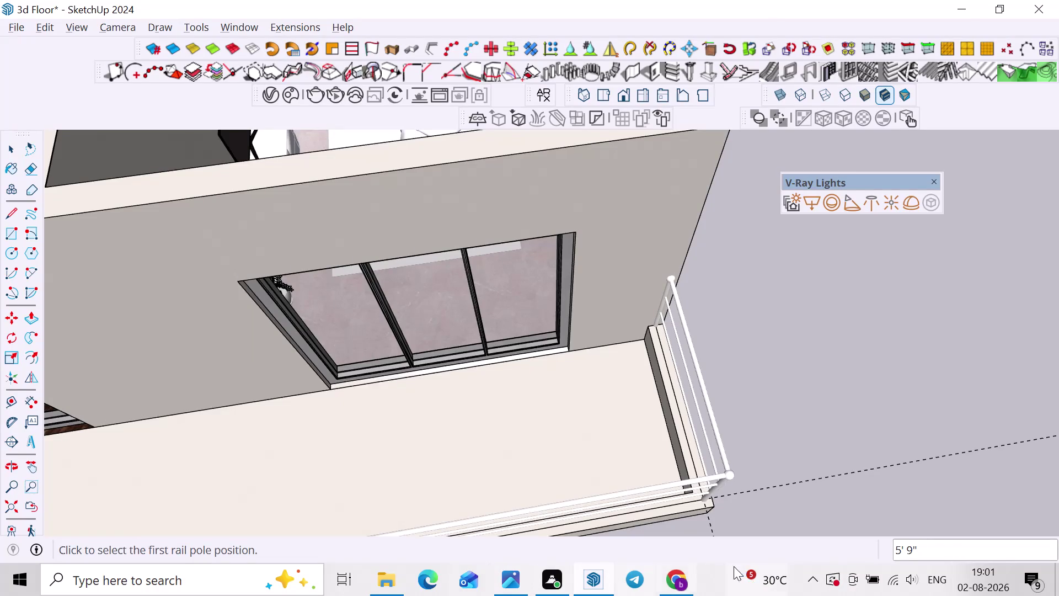
Leave the railing tool and orbit in close to the balcony slab's outer corner.
key(space)
scroll(down, 3)
scroll(down, 3)
middle_drag(826, 415, 595, 409)
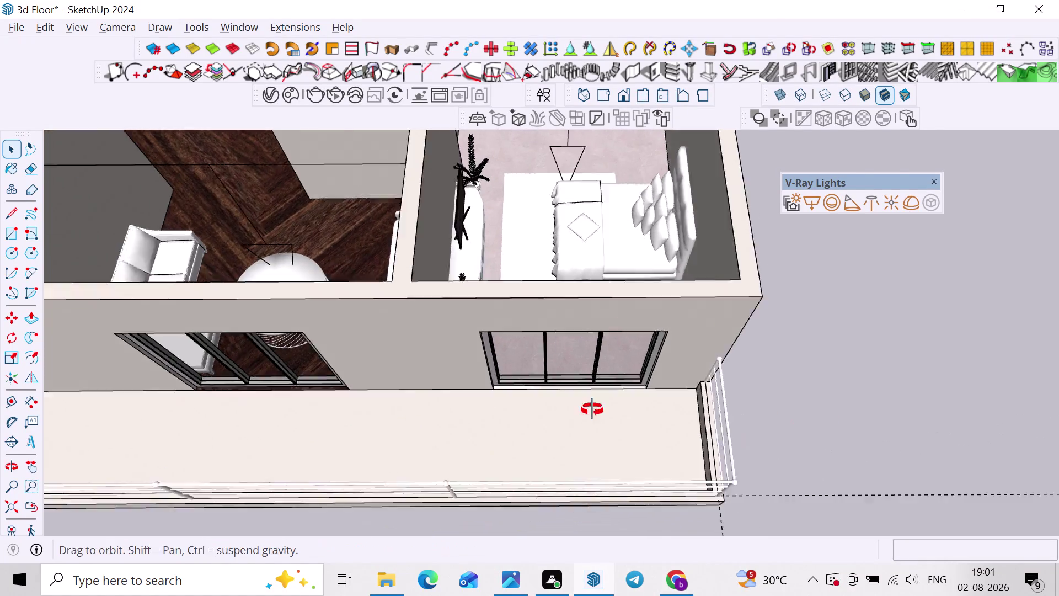
middle_drag(594, 410, 589, 410)
middle_drag(595, 409, 678, 392)
double_click(557, 372)
middle_drag(571, 391, 535, 381)
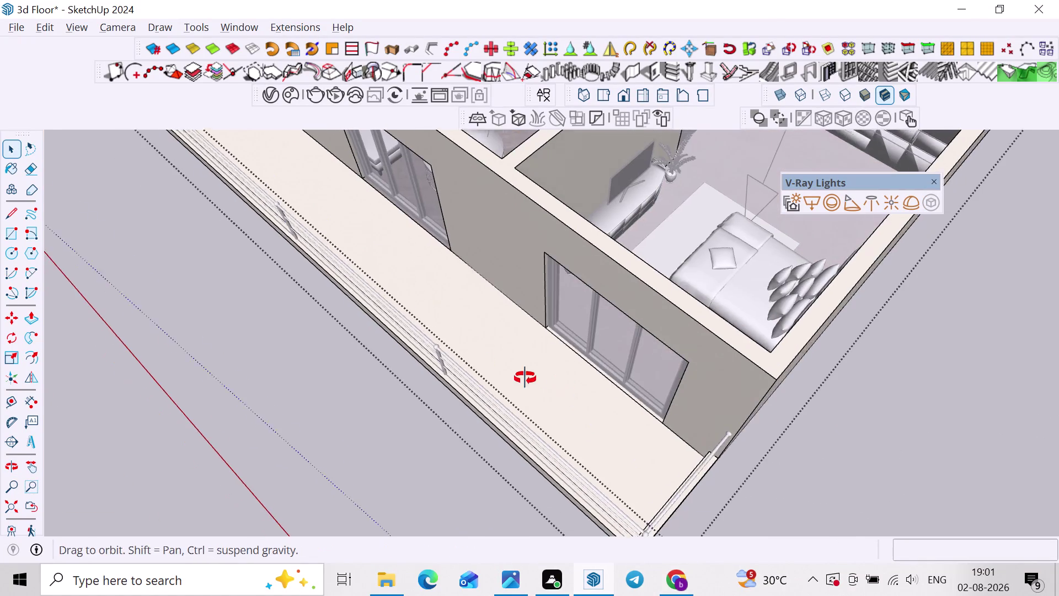
middle_drag(535, 381, 482, 357)
scroll(up, 3)
middle_drag(539, 409, 555, 319)
scroll(down, 3)
middle_drag(605, 433, 618, 355)
scroll(up, 3)
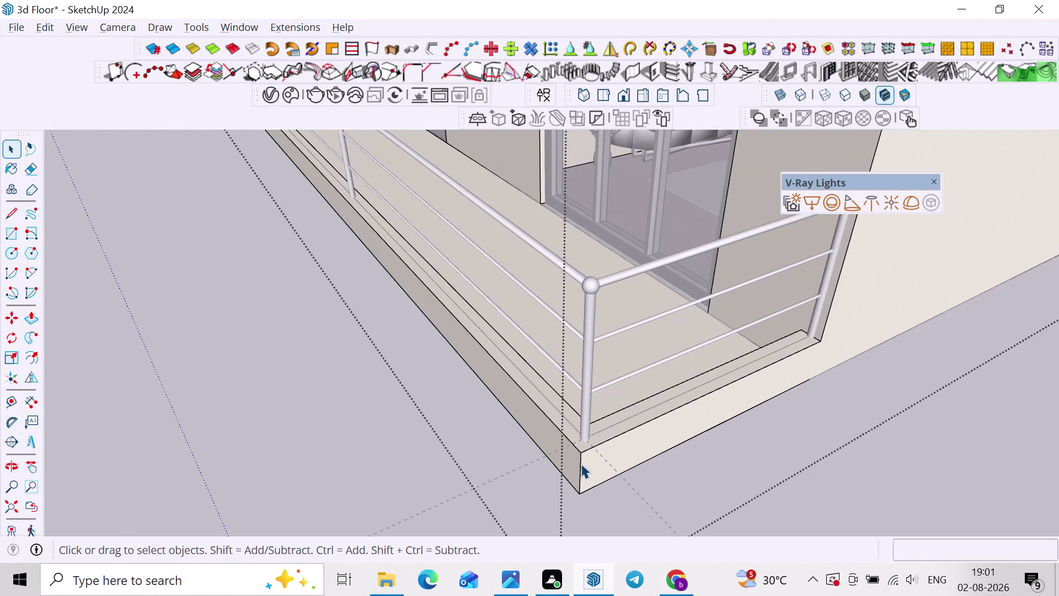
Push/Pull the balcony slab's end face out to a 6' depth.
click(573, 465)
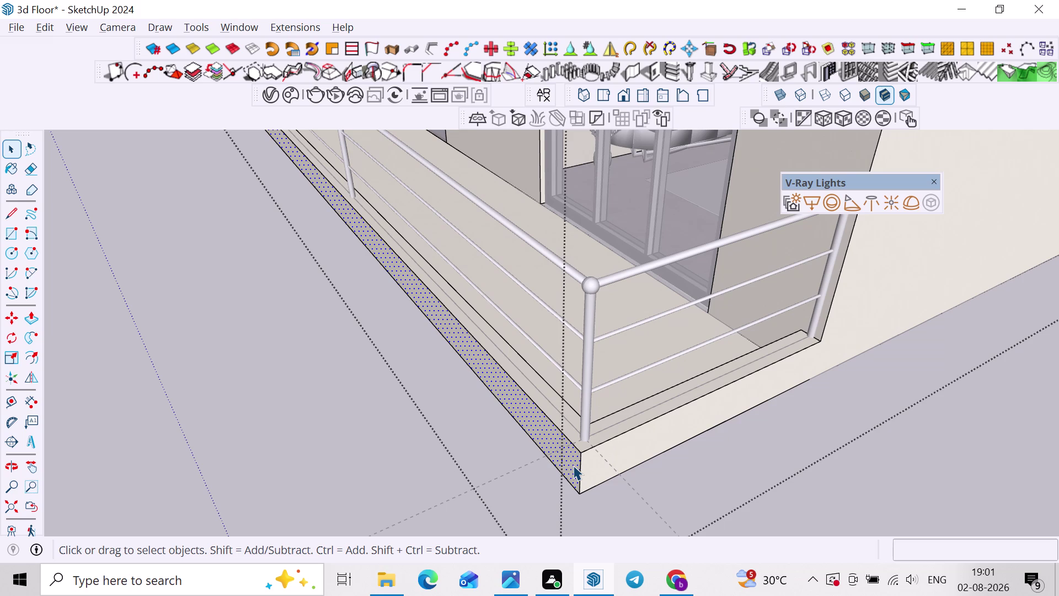
key(p)
click(573, 465)
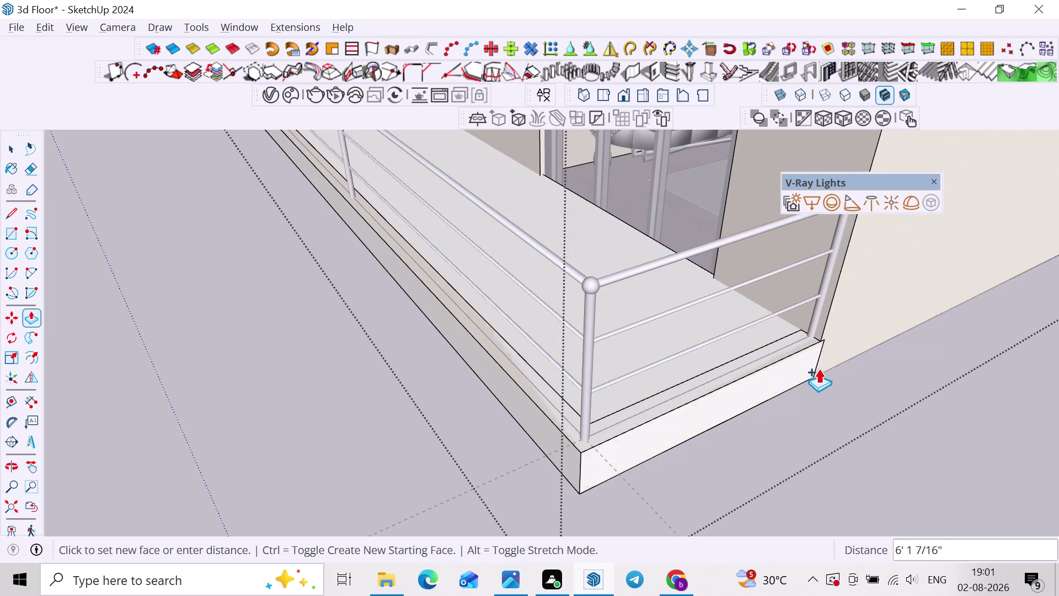
click(812, 379)
scroll(down, 3)
middle_drag(795, 389, 656, 400)
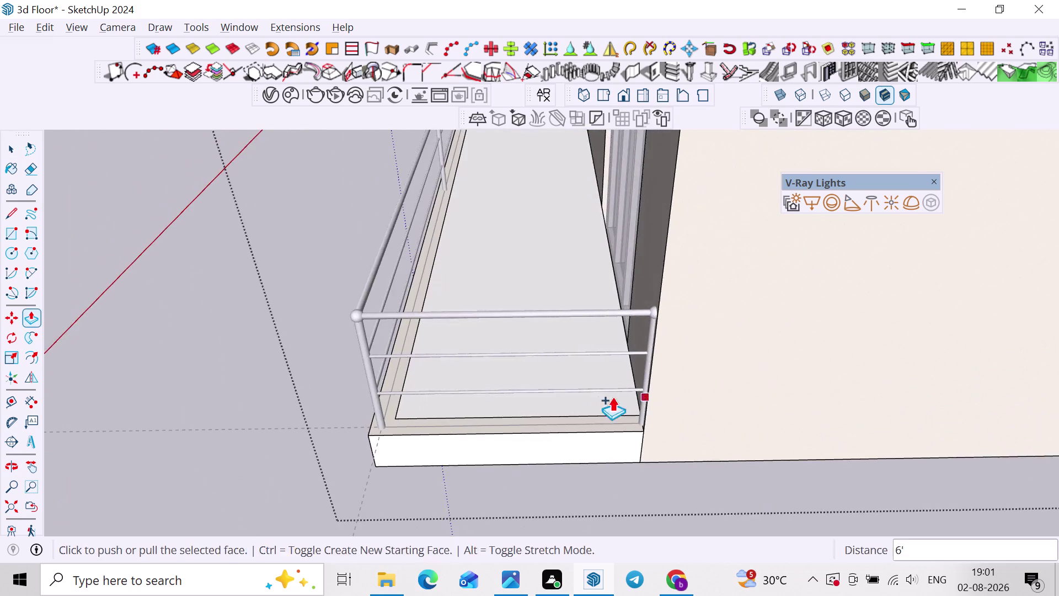
key(space)
scroll(up, 3)
click(576, 394)
scroll(down, 3)
middle_drag(585, 406, 648, 421)
scroll(down, 3)
middle_drag(569, 420, 637, 412)
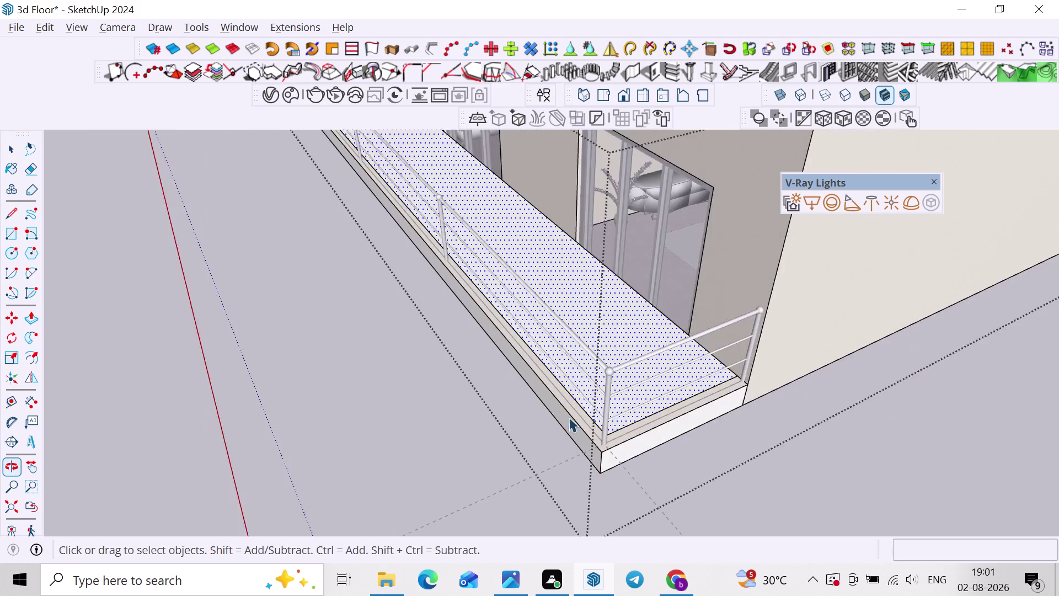
scroll(up, 3)
Select the inner balcony floor surface, inside its raised border.
middle_drag(664, 443, 636, 470)
middle_drag(664, 467, 453, 449)
scroll(up, 3)
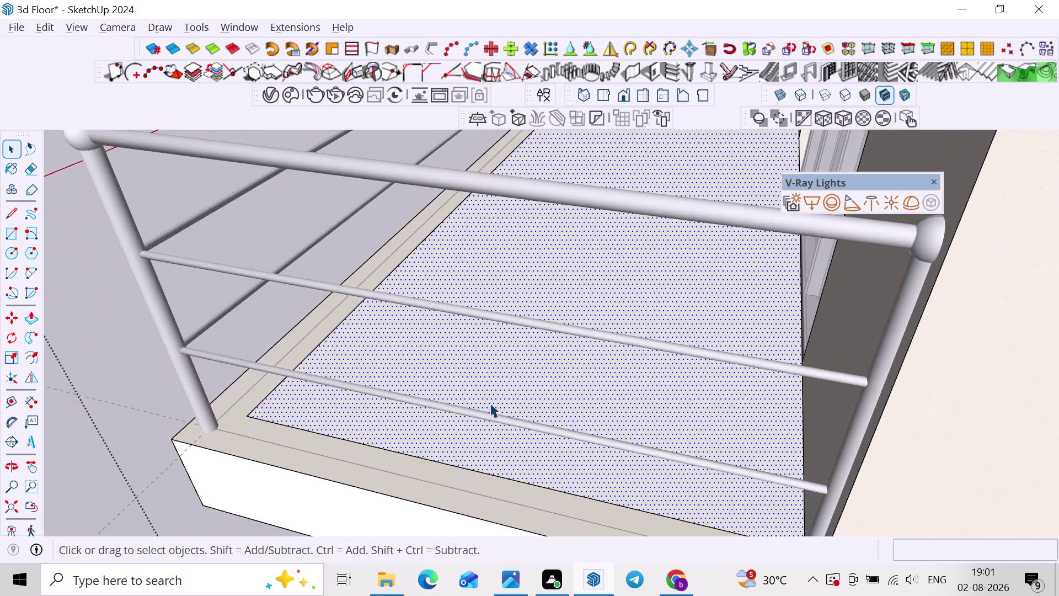
scroll(down, 3)
middle_drag(353, 411, 398, 393)
scroll(up, 3)
click(363, 443)
scroll(down, 3)
middle_drag(377, 447, 415, 429)
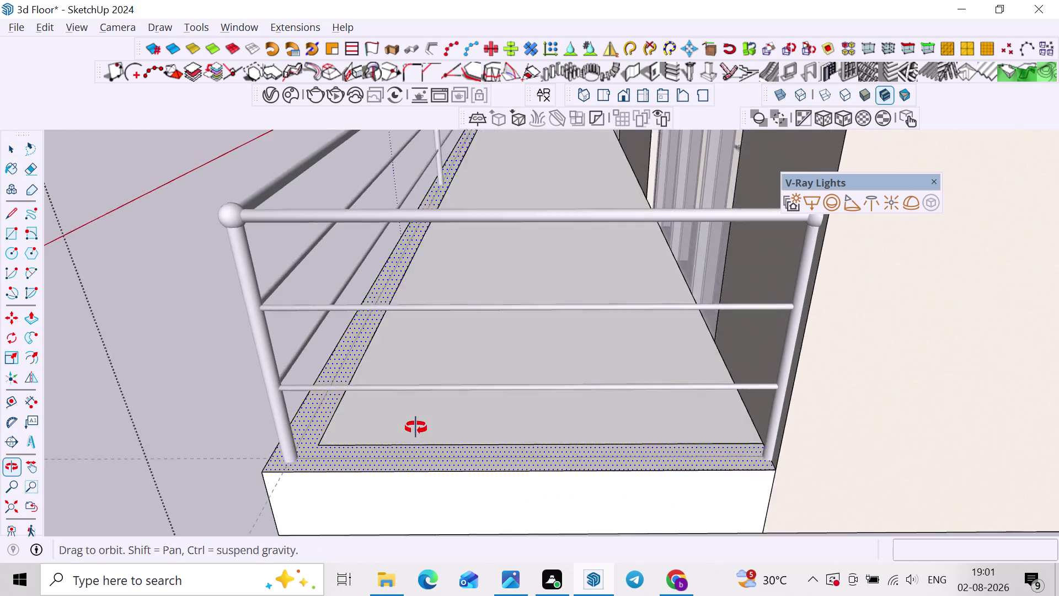
middle_drag(415, 428, 391, 380)
scroll(up, 3)
click(411, 390)
scroll(down, 3)
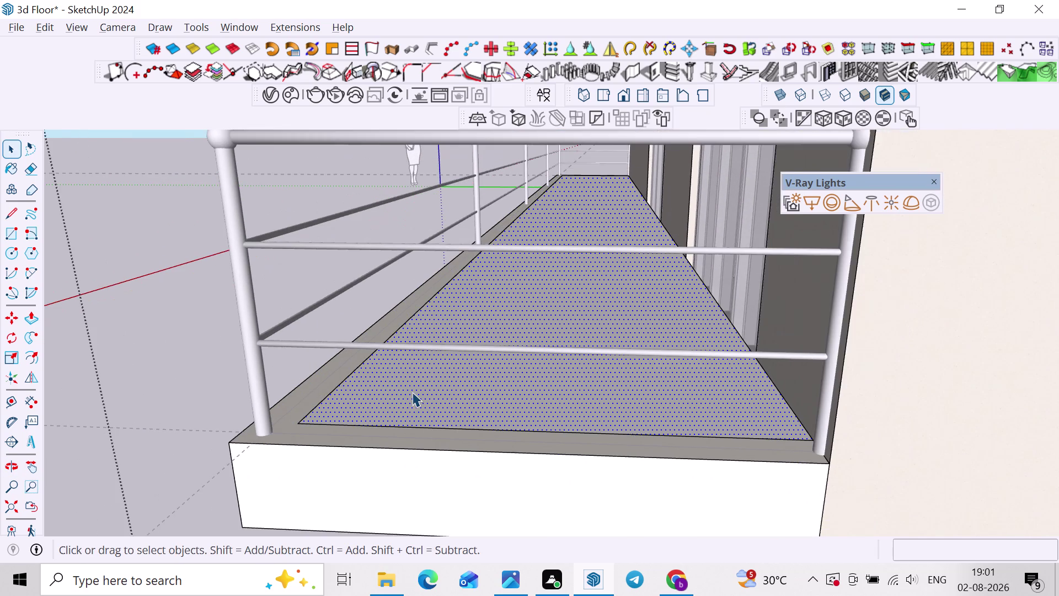
scroll(up, 3)
click(294, 442)
scroll(down, 3)
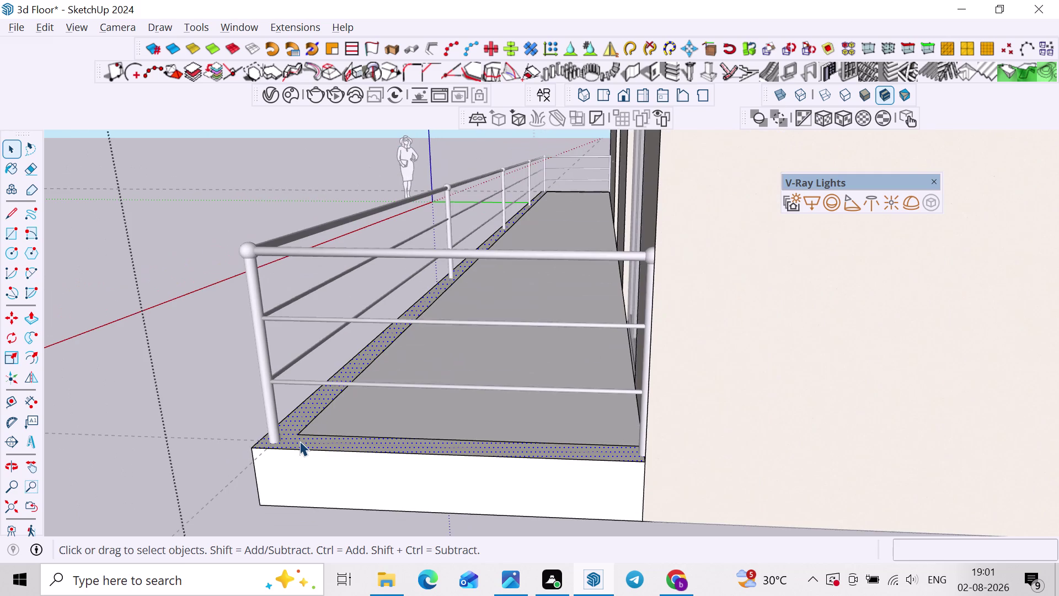
click(421, 422)
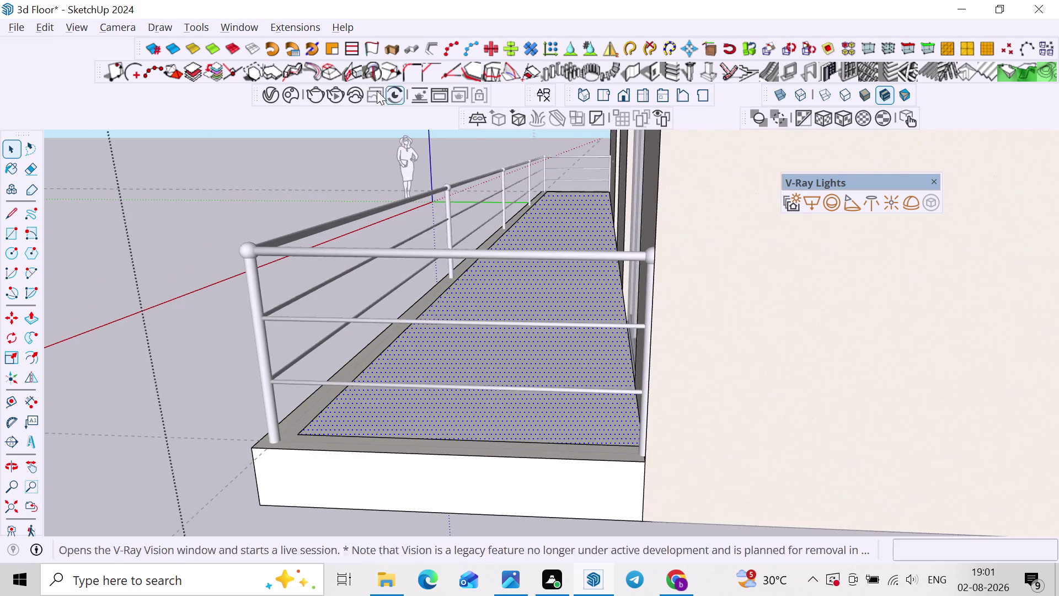
click(538, 102)
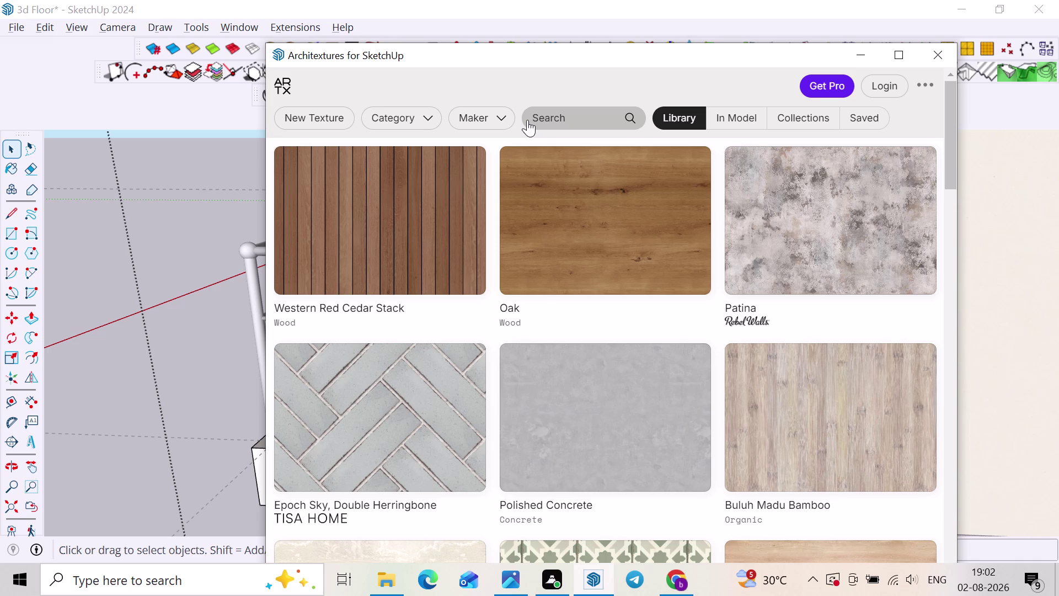
Import Architextures' Polished Concrete Staggered texture as a material, then close the library.
scroll(down, 3)
scroll(down, 3)
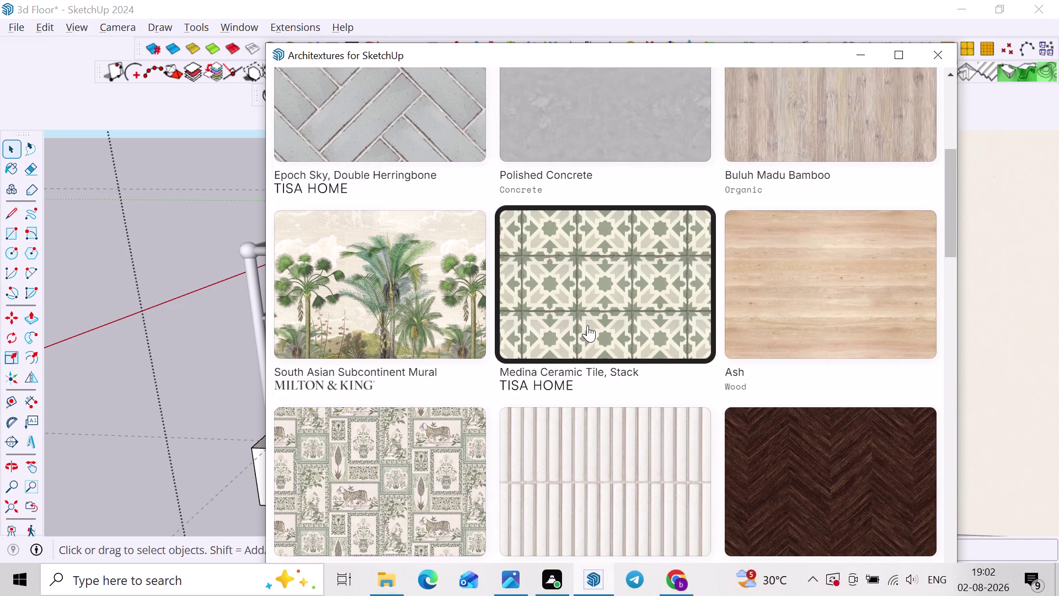
scroll(down, 3)
scroll(down, 3)
scroll(down, 3)
scroll(down, 3)
scroll(down, 3)
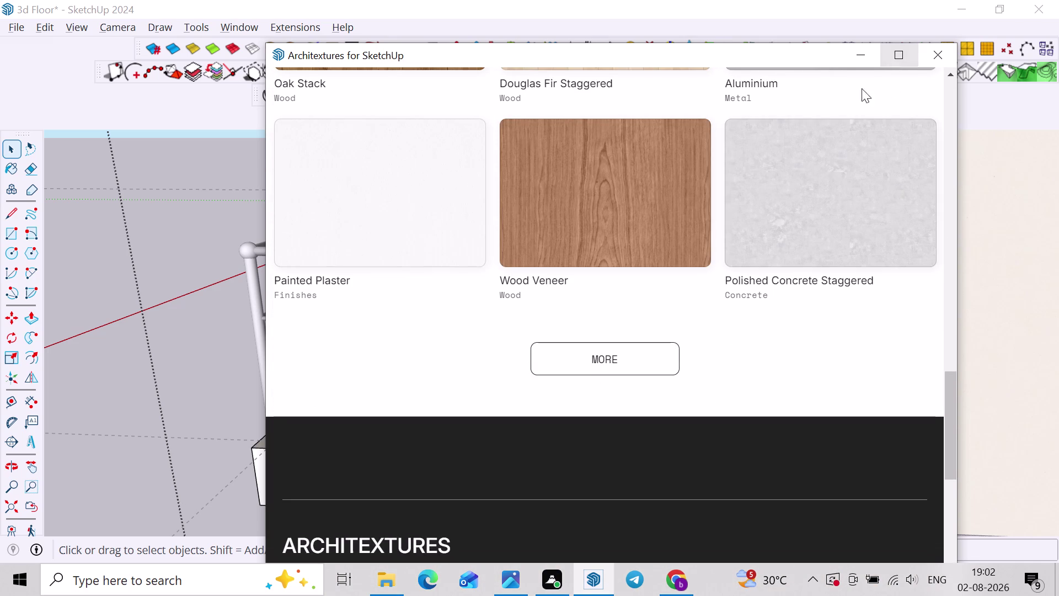
click(821, 191)
click(658, 195)
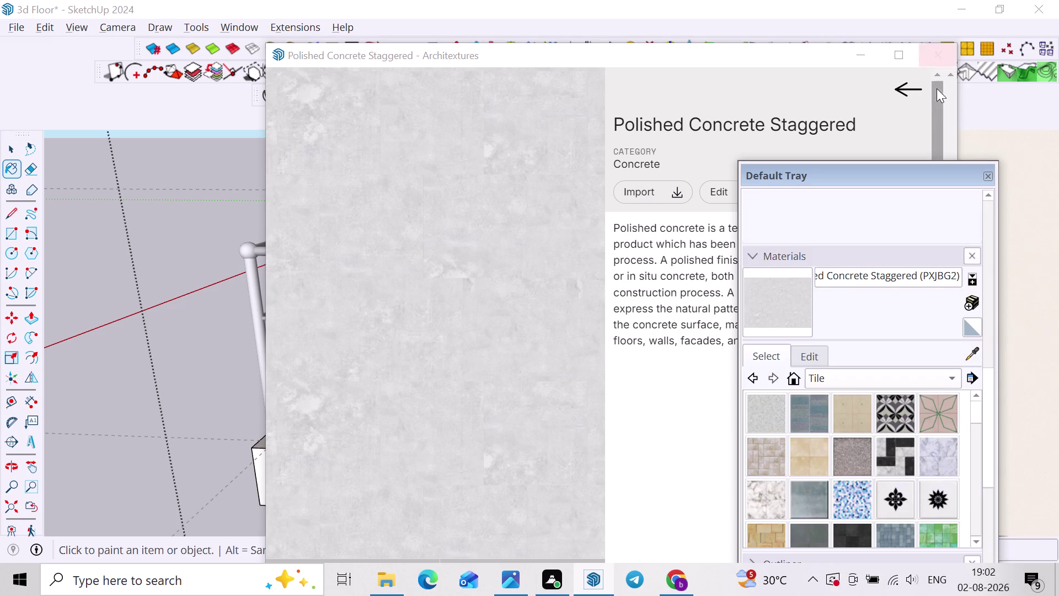
click(938, 48)
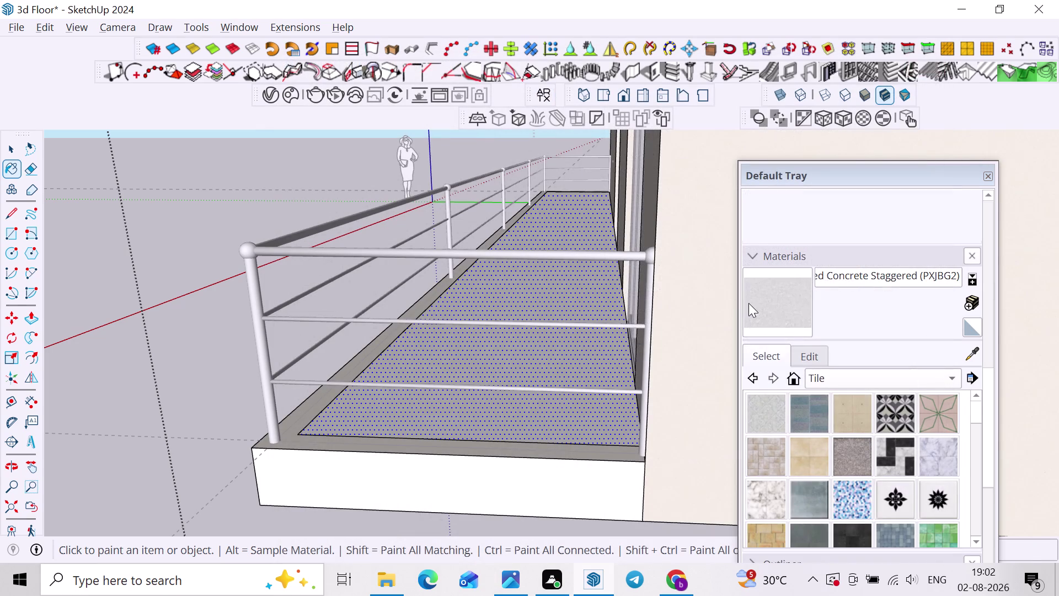
Paint the balcony floor with polished concrete and check it along the balcony.
click(447, 414)
scroll(down, 3)
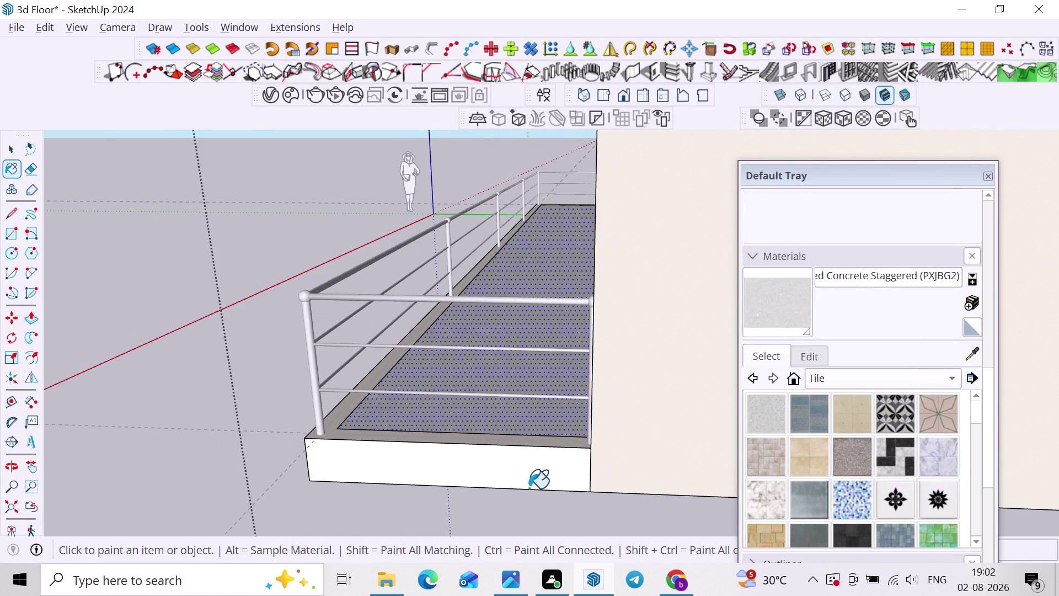
key(space)
scroll(down, 3)
click(323, 353)
middle_drag(357, 403, 561, 459)
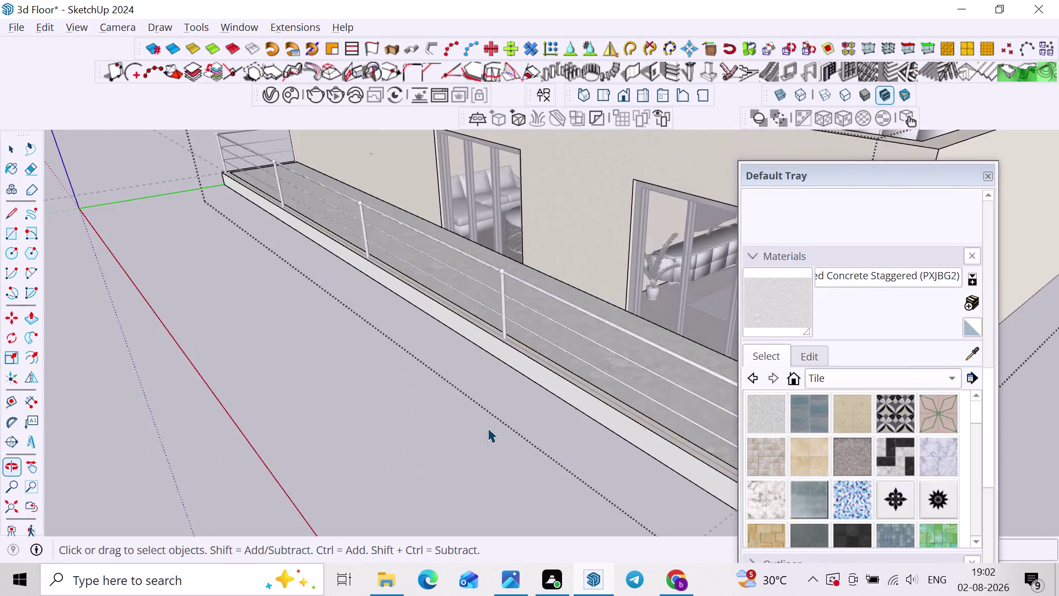
scroll(down, 3)
Zoom out to the whole floor model and start a V-Ray render.
click(276, 182)
click(241, 171)
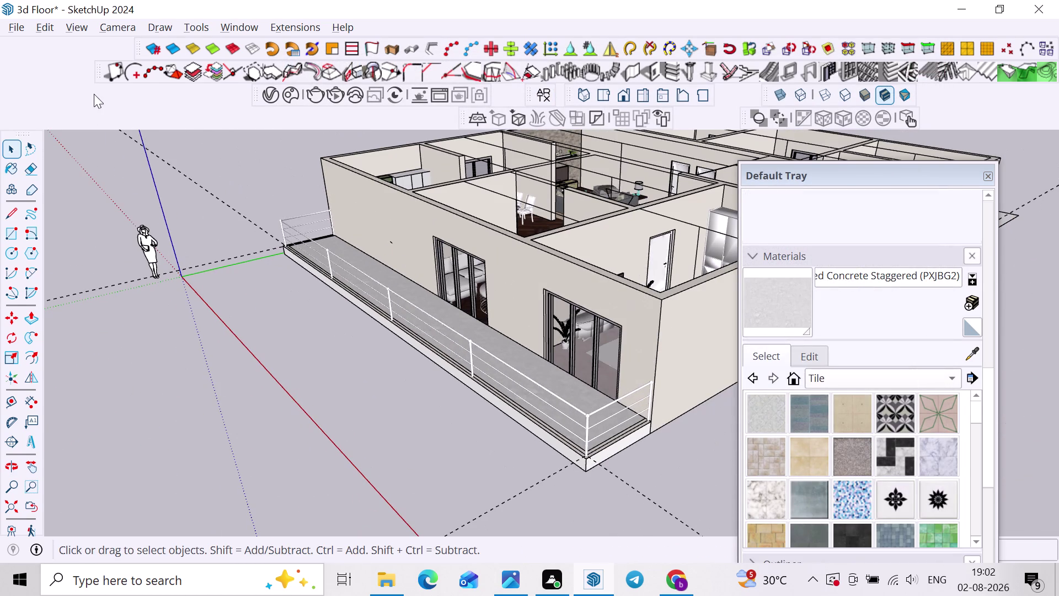
click(42, 22)
click(94, 200)
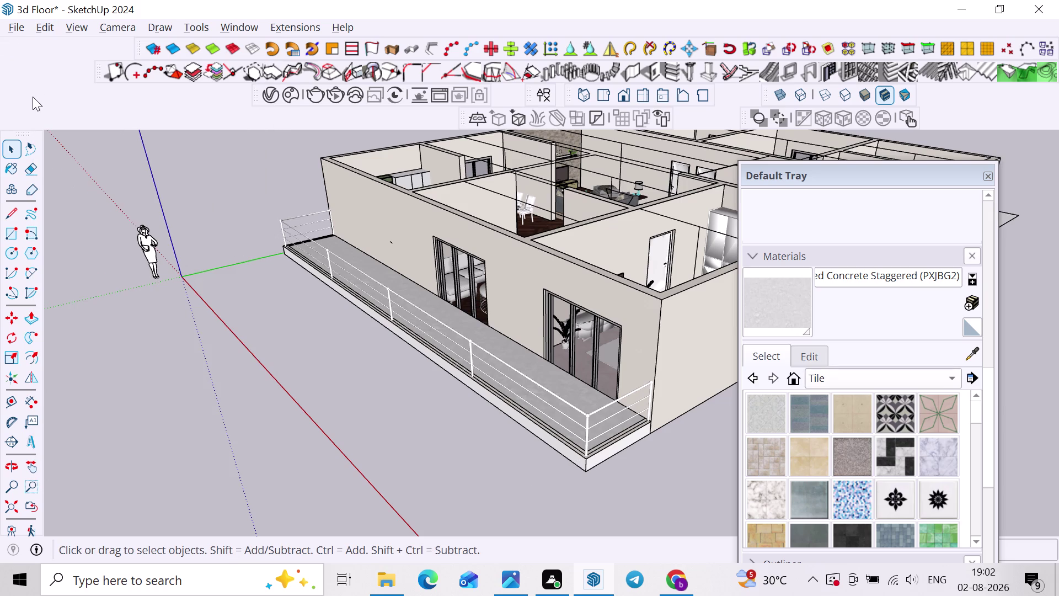
click(332, 93)
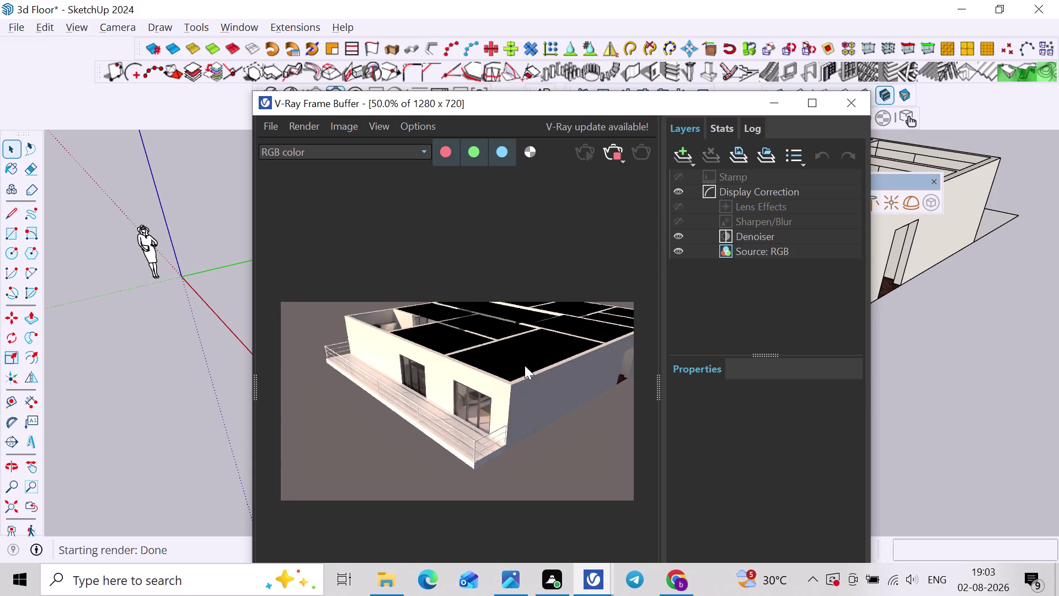
Move the Frame Buffer right, re-render, view the image at 100%, then close it.
scroll(up, 3)
scroll(down, 3)
drag(348, 111, 485, 146)
click(278, 100)
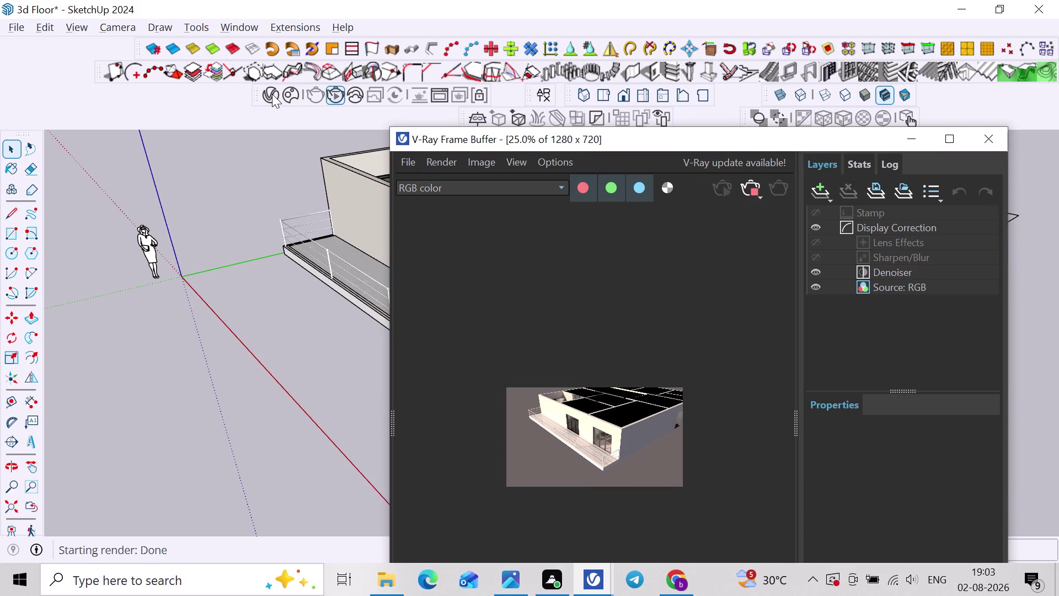
scroll(up, 3)
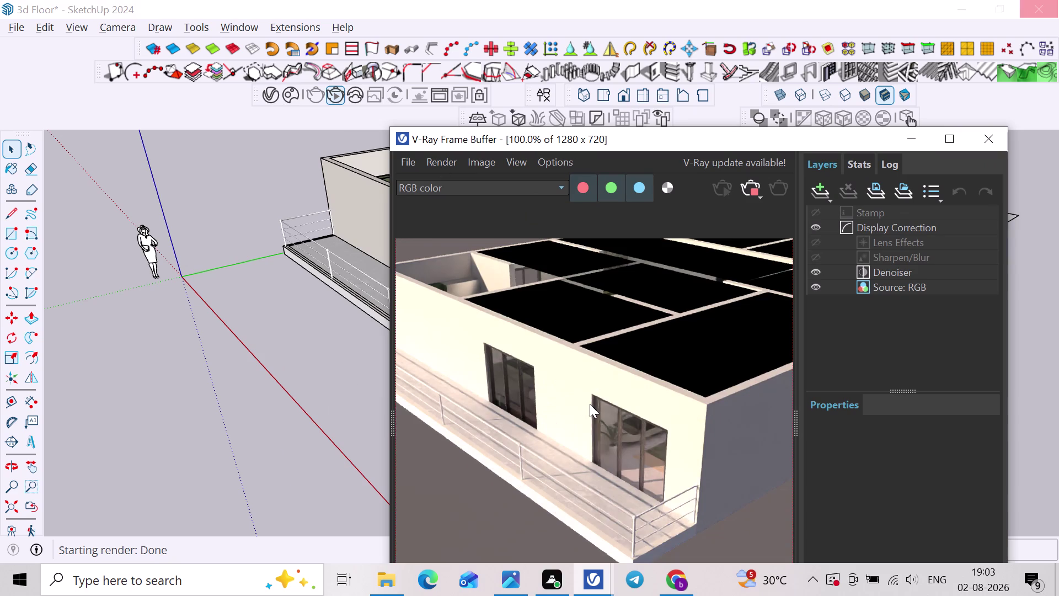
click(756, 189)
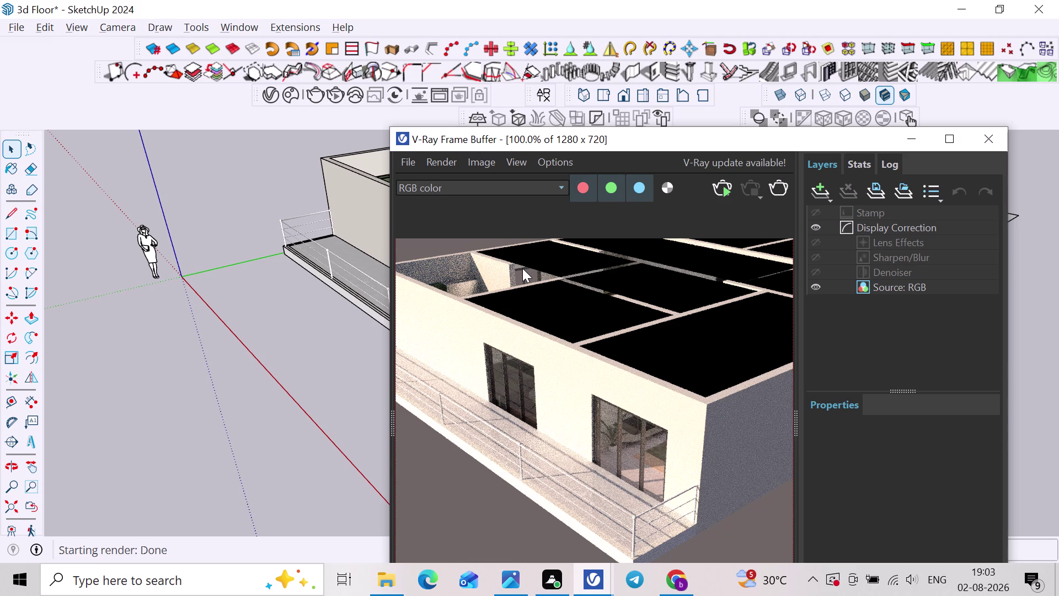
click(994, 143)
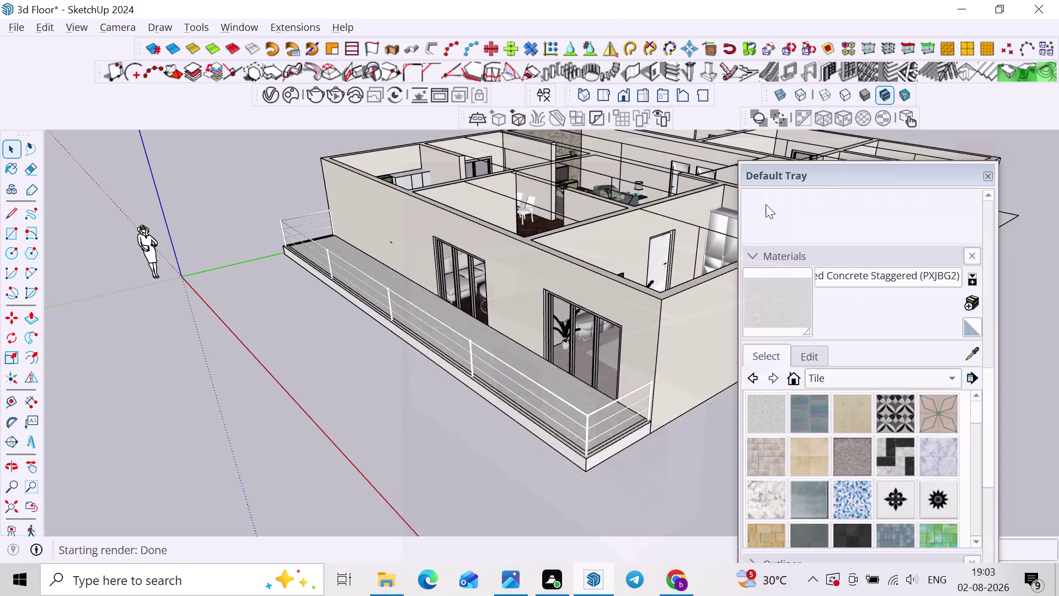
Close the Default Tray and bring the dining and kitchen rooms into view.
scroll(up, 3)
middle_drag(445, 193, 470, 349)
scroll(down, 3)
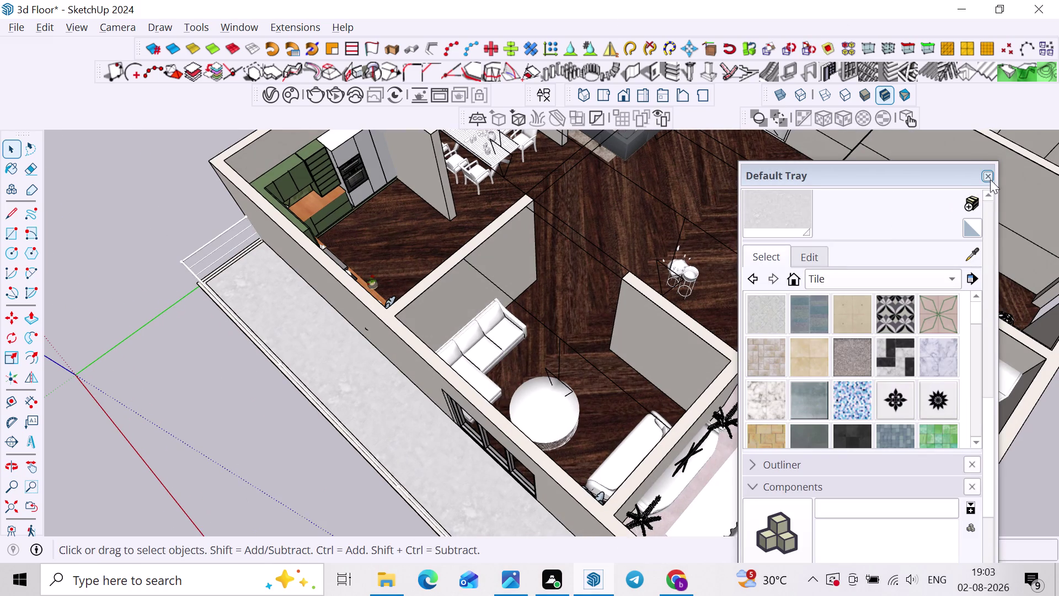
click(990, 179)
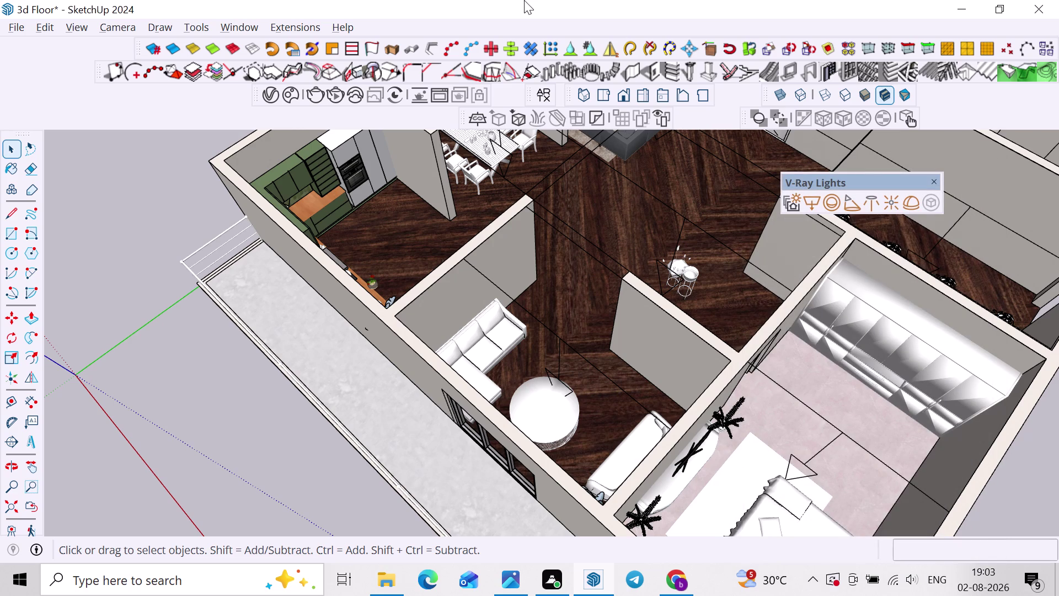
scroll(down, 3)
scroll(down, 3)
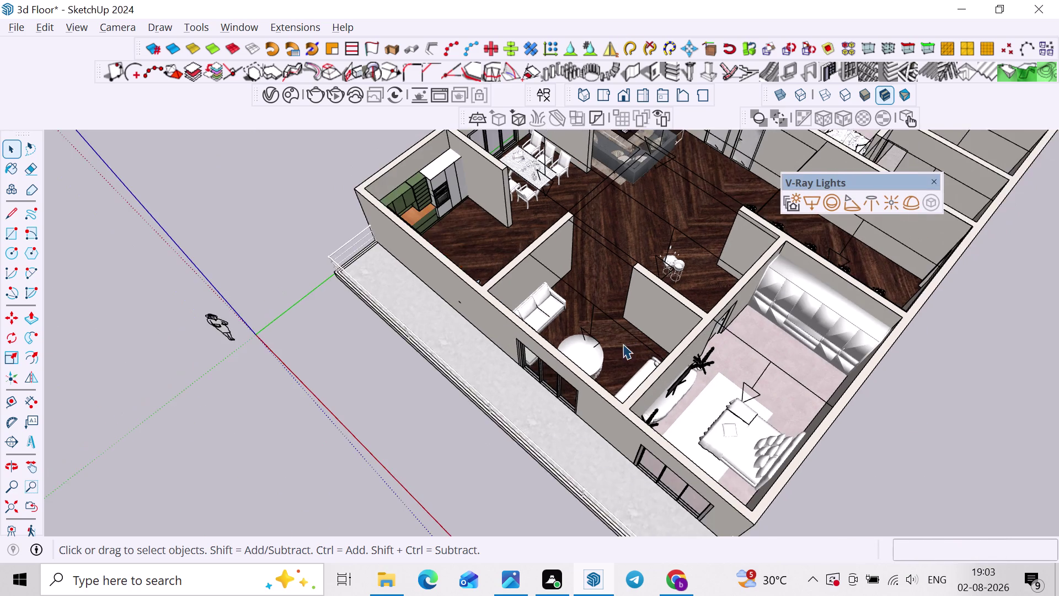
middle_drag(713, 326, 806, 304)
middle_drag(681, 324, 681, 442)
middle_drag(641, 444, 747, 423)
scroll(up, 3)
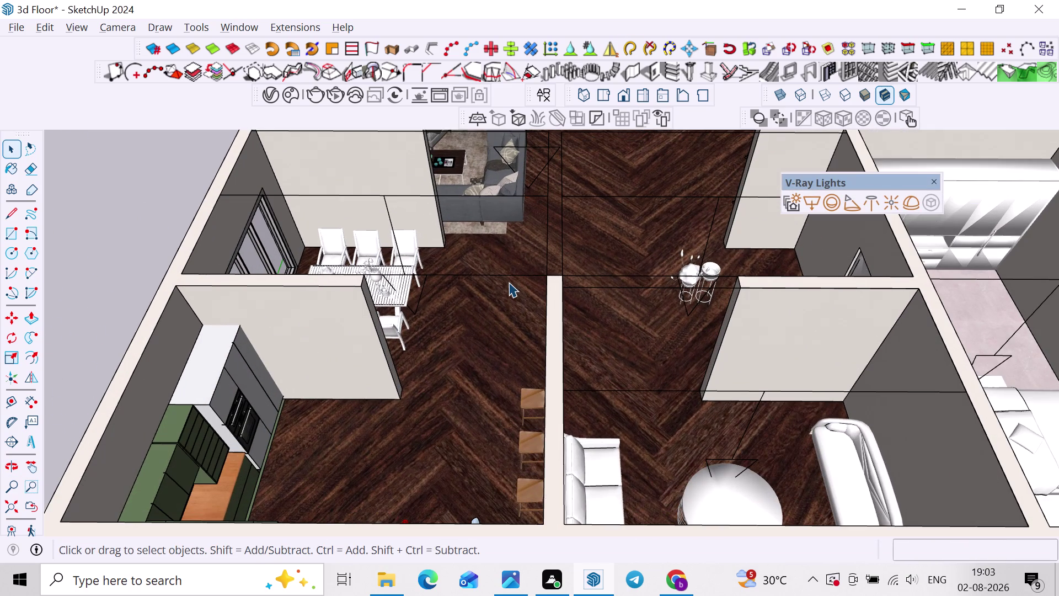
Copy the dining-table rectangle light to a spot over the kitchen with Move.
click(509, 282)
scroll(down, 3)
click(513, 278)
middle_drag(553, 300, 433, 323)
scroll(down, 3)
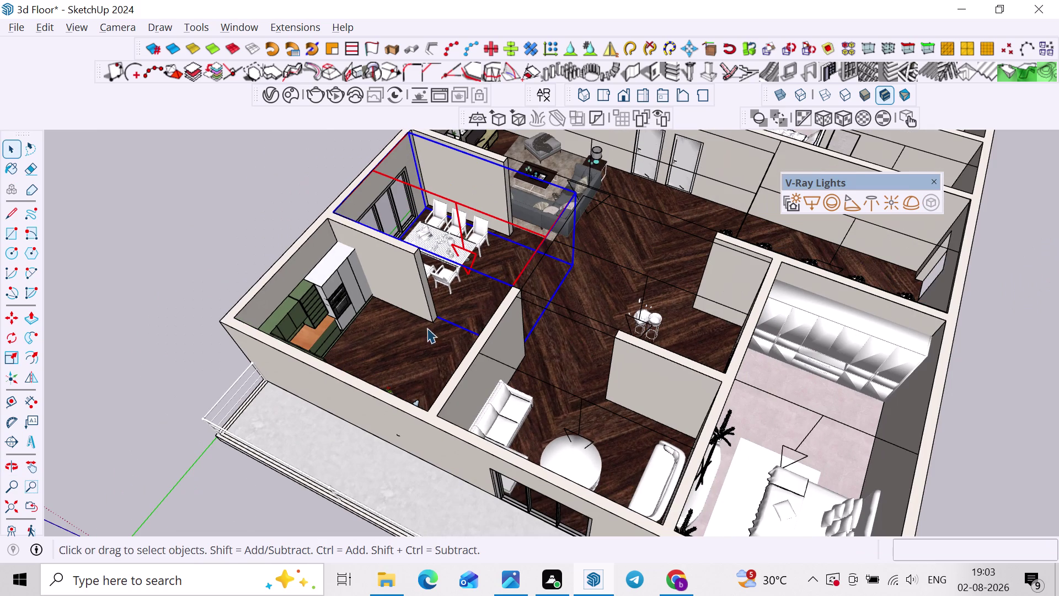
key(m)
scroll(up, 3)
click(580, 189)
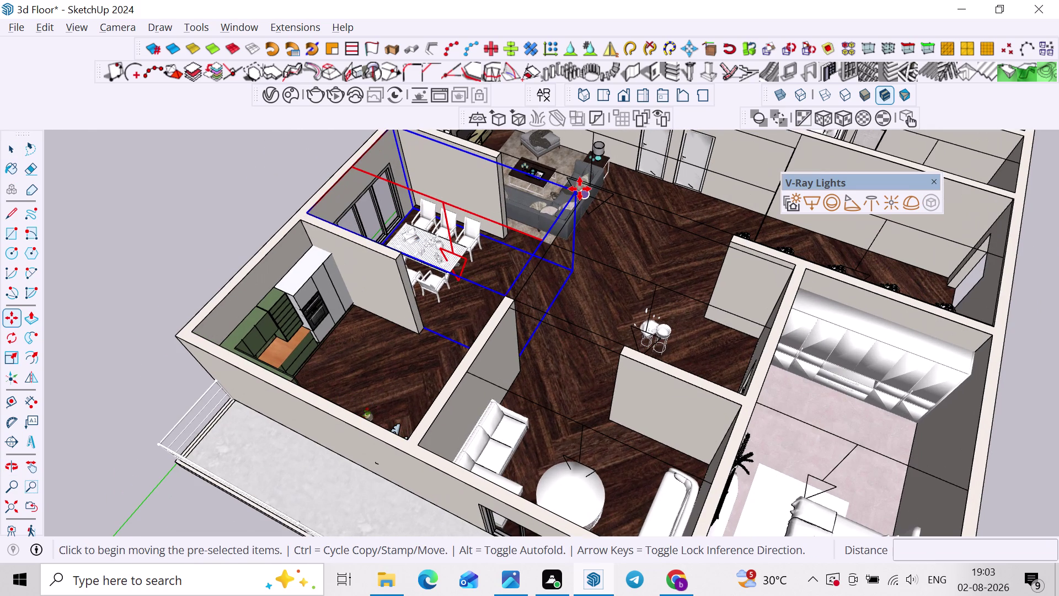
scroll(up, 3)
scroll(up, 3)
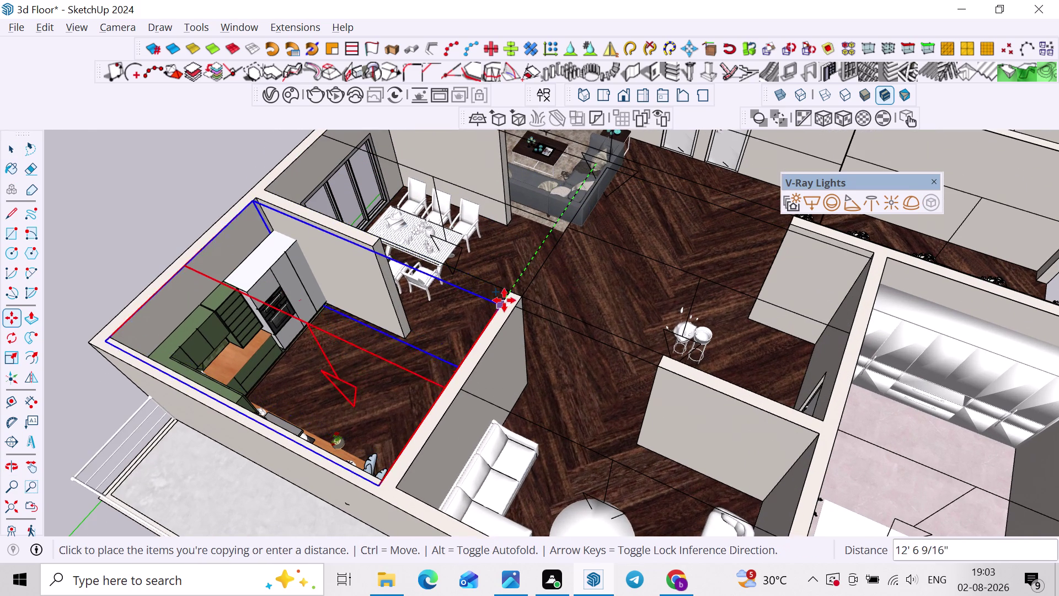
click(509, 293)
scroll(down, 3)
Reposition the kitchen light so it sits against the kitchen wall.
middle_drag(423, 322, 301, 323)
scroll(up, 3)
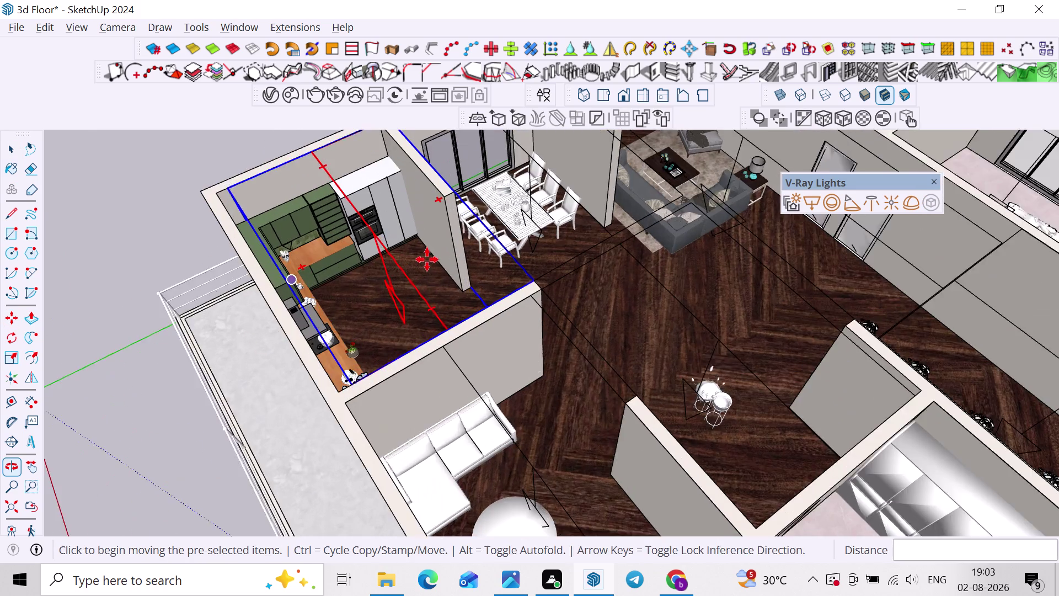
scroll(up, 3)
middle_drag(489, 246, 410, 232)
scroll(up, 3)
middle_drag(530, 174, 499, 306)
scroll(up, 3)
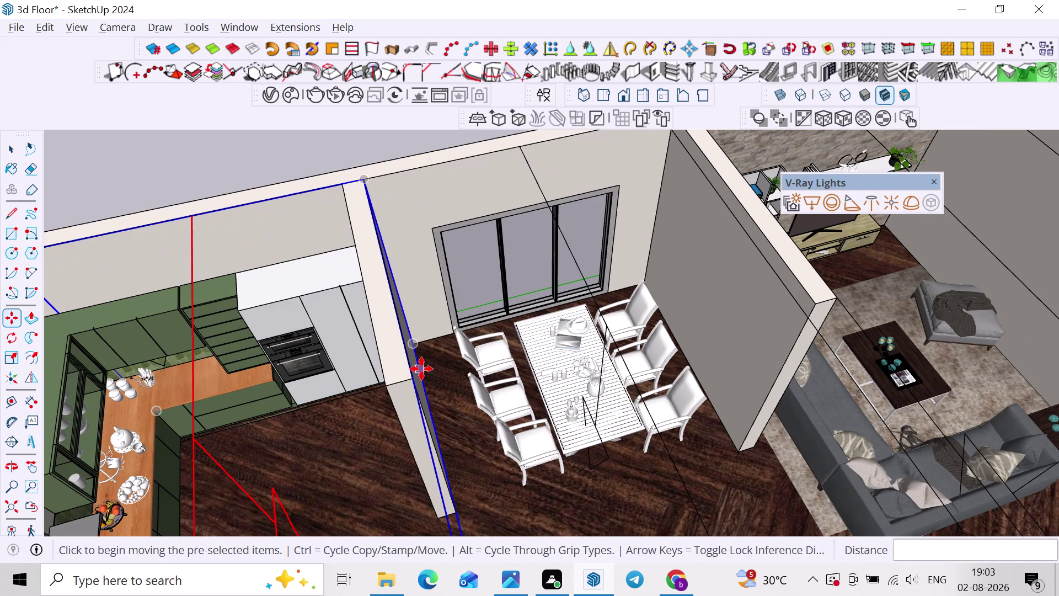
click(410, 371)
click(385, 378)
scroll(down, 3)
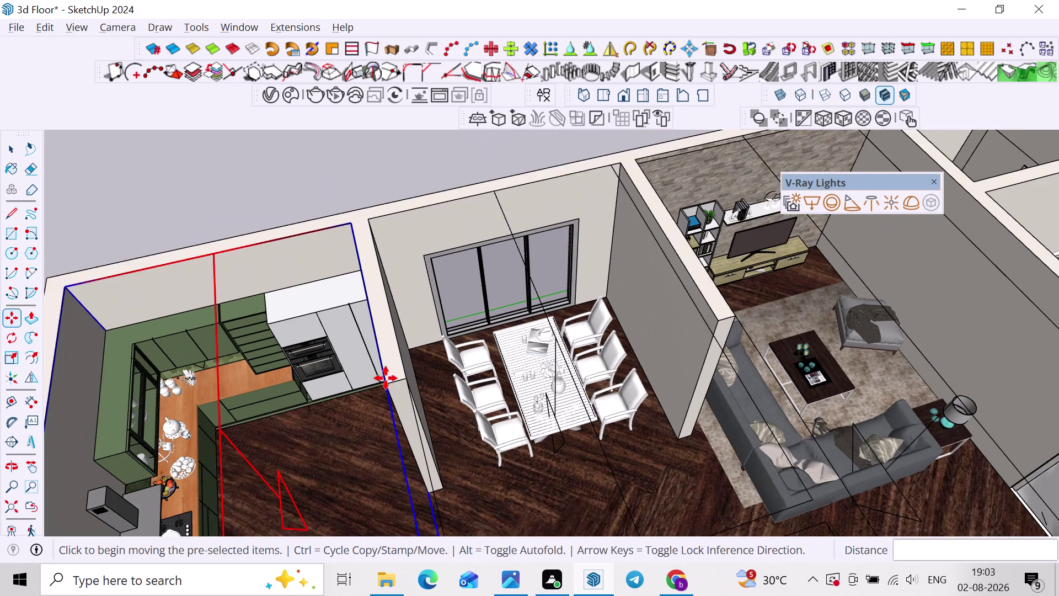
scroll(down, 3)
key(space)
Orbit around the model and open the V-Ray Asset Editor.
click(276, 234)
scroll(down, 3)
middle_drag(440, 325, 664, 292)
scroll(up, 3)
scroll(down, 3)
middle_drag(637, 353, 704, 286)
middle_drag(701, 321, 615, 329)
click(273, 95)
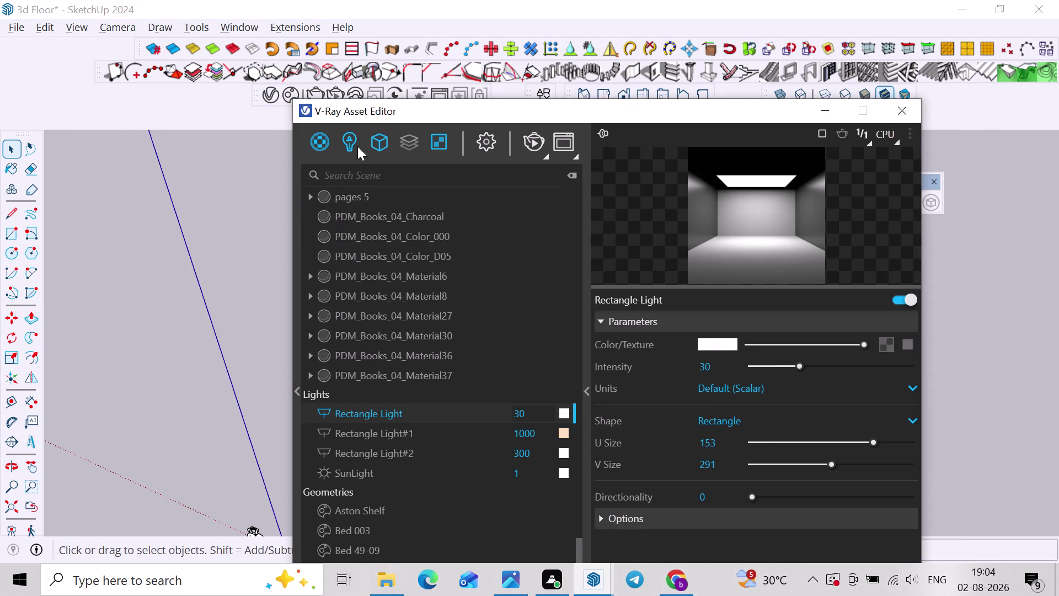
Filter the Asset Editor to Lights and review Rectangle Light and Rectangle Light#1's options.
click(349, 144)
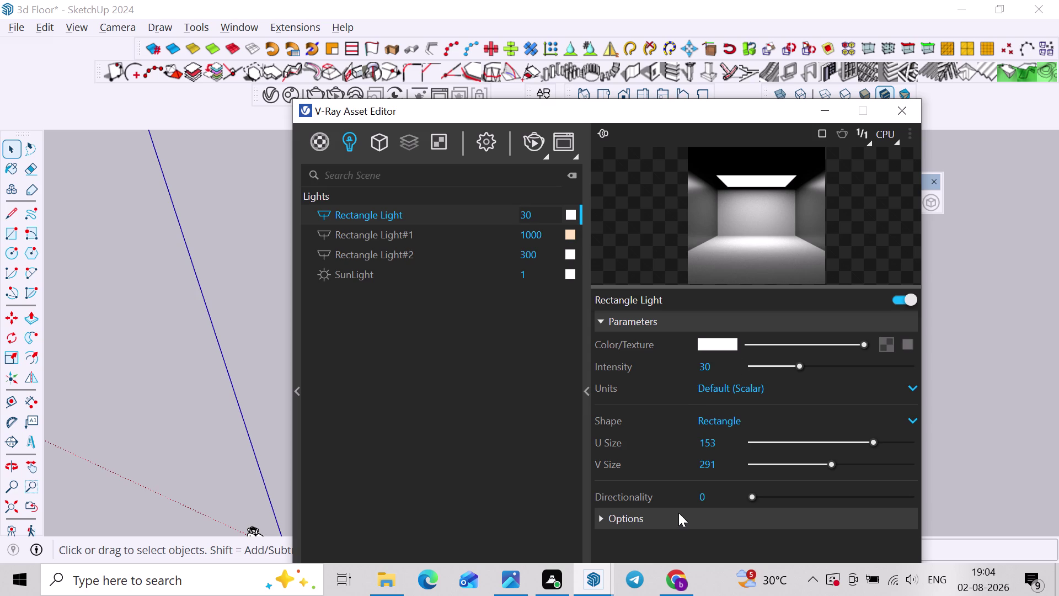
click(691, 521)
click(706, 540)
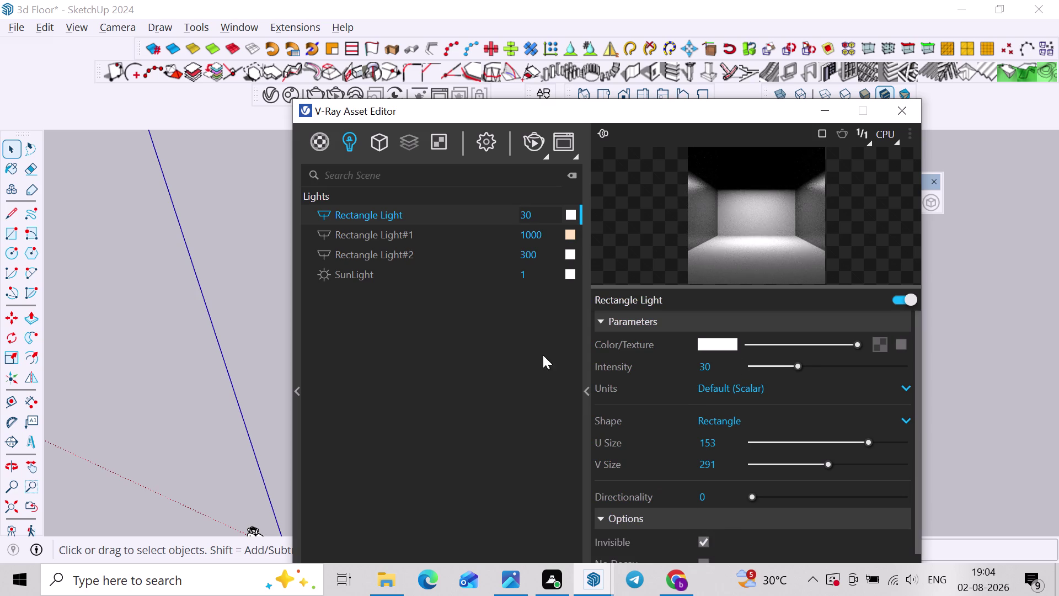
click(466, 235)
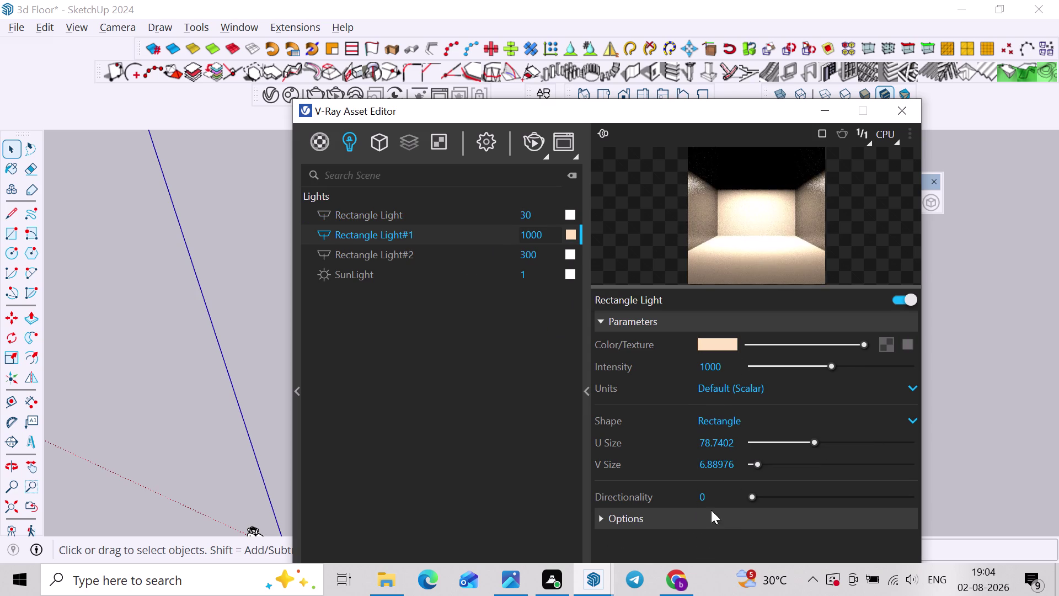
scroll(down, 3)
click(684, 517)
scroll(down, 3)
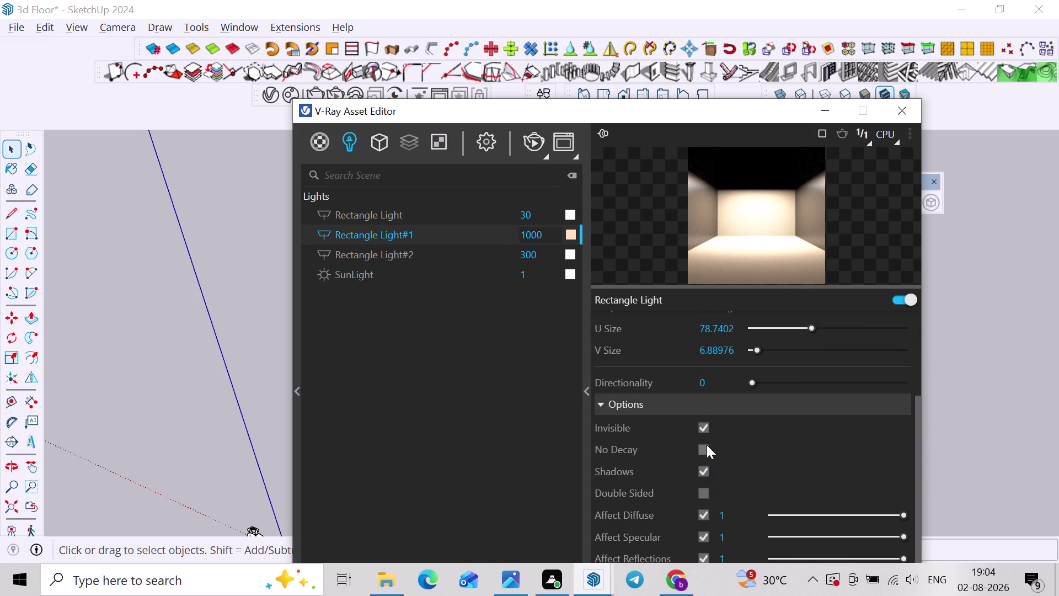
click(707, 431)
Show Rectangle Light#2's settings with its Options section expanded.
click(484, 249)
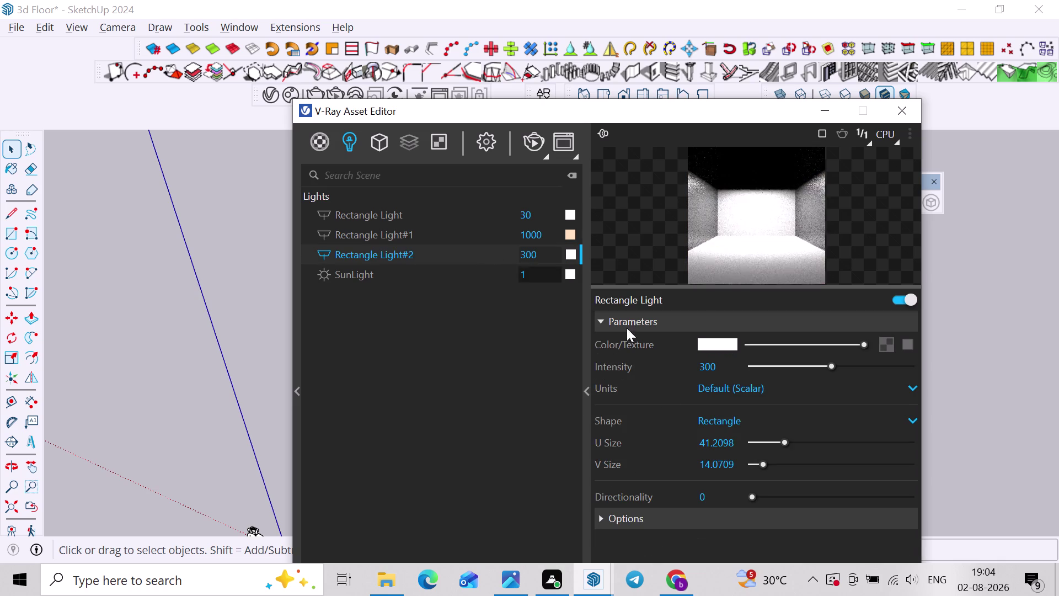
scroll(down, 3)
click(692, 516)
click(703, 541)
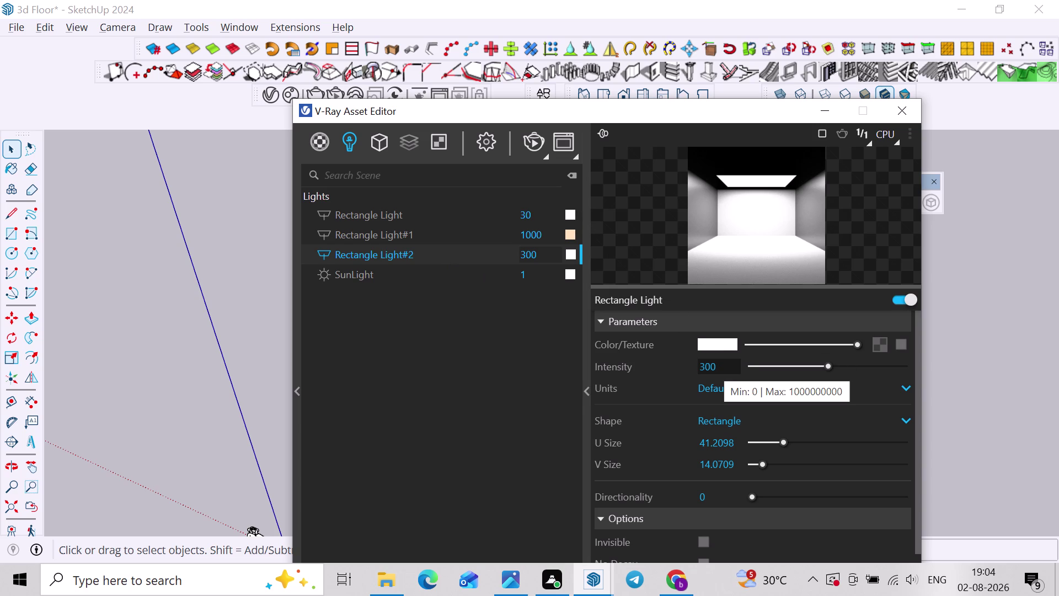
Set Rectangle Light#2's colour temperature to 4000 K.
click(722, 352)
click(722, 342)
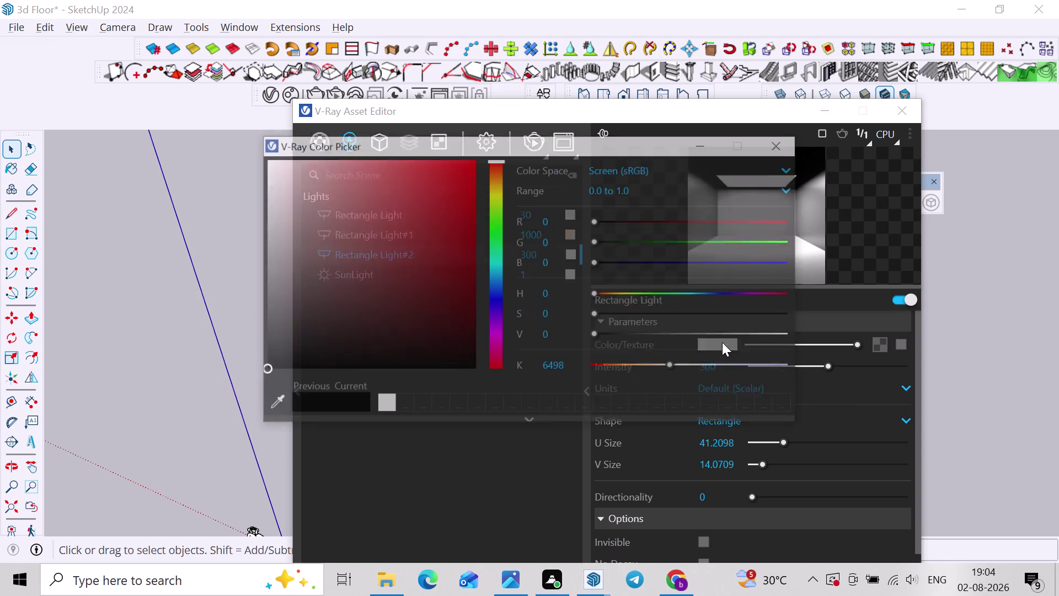
drag(581, 363, 484, 364)
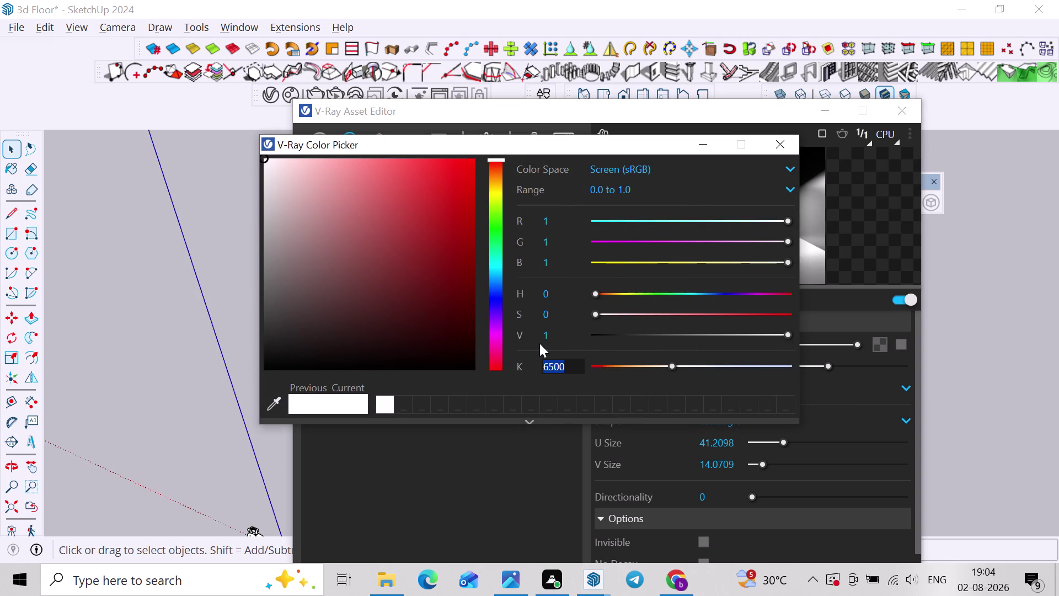
text(4000)
key(Return)
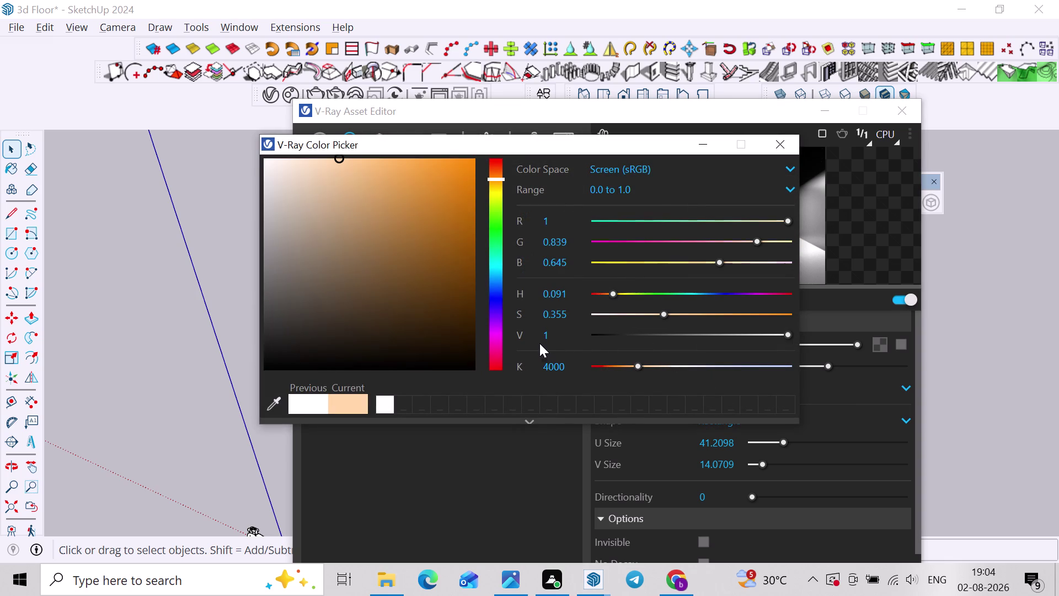
click(788, 135)
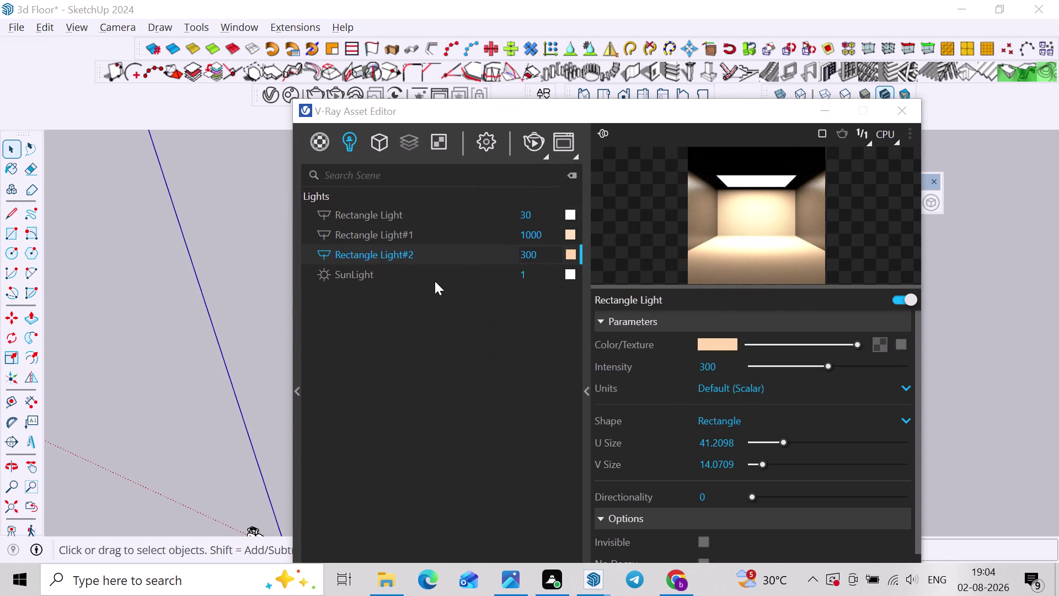
Set Rectangle Light's colour temperature to 4500 K.
click(472, 213)
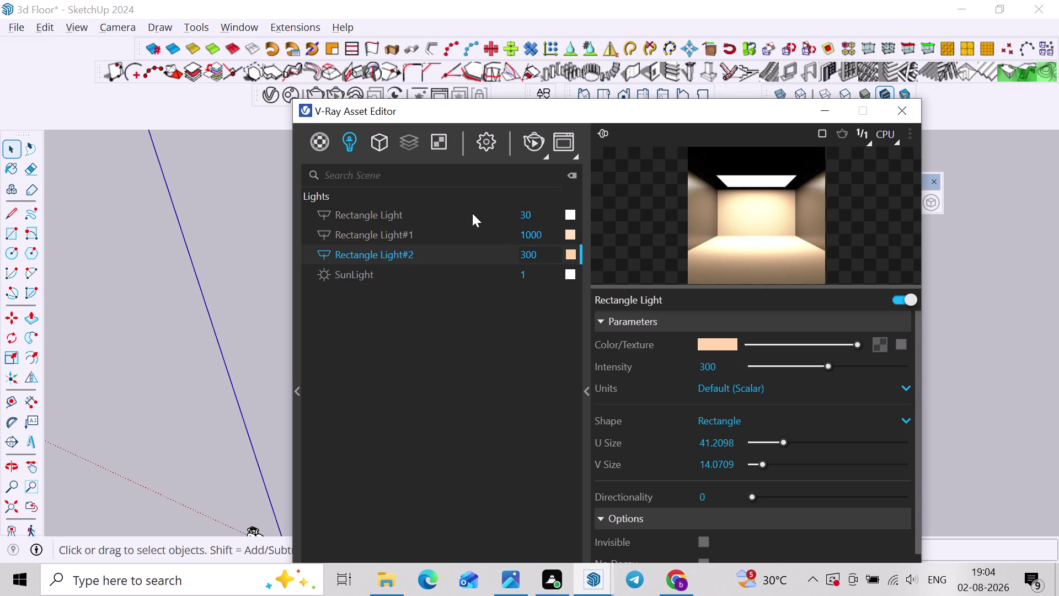
click(716, 345)
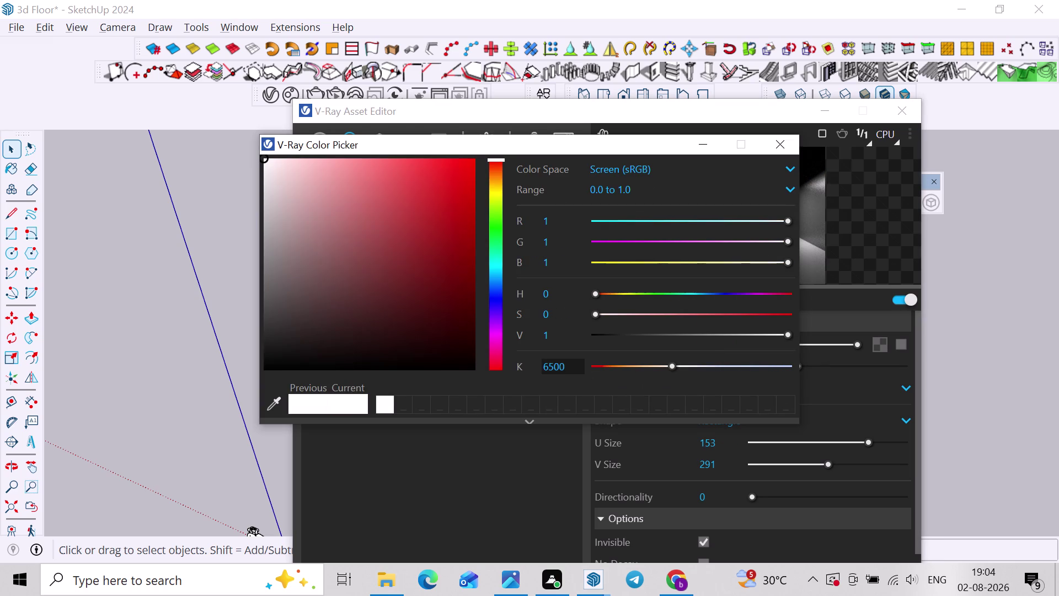
drag(574, 367, 507, 368)
text(450)
text(0)
key(Return)
click(770, 139)
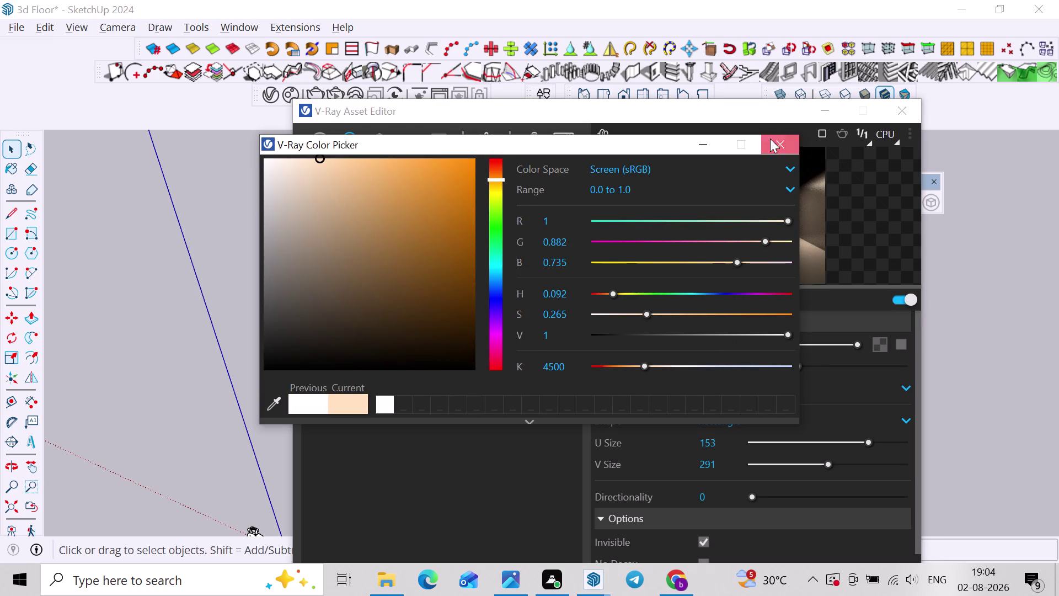
click(527, 136)
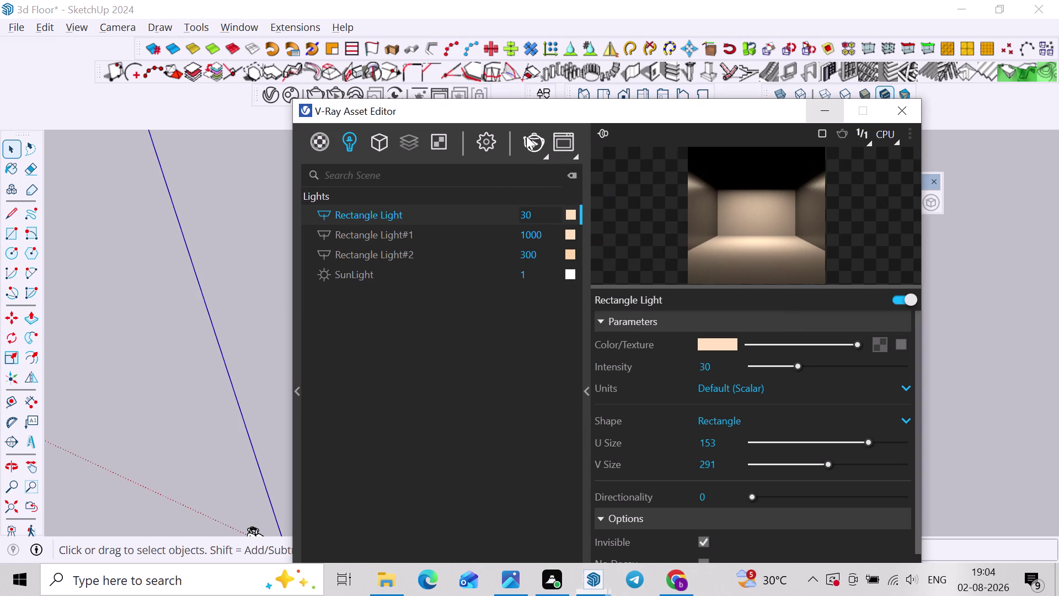